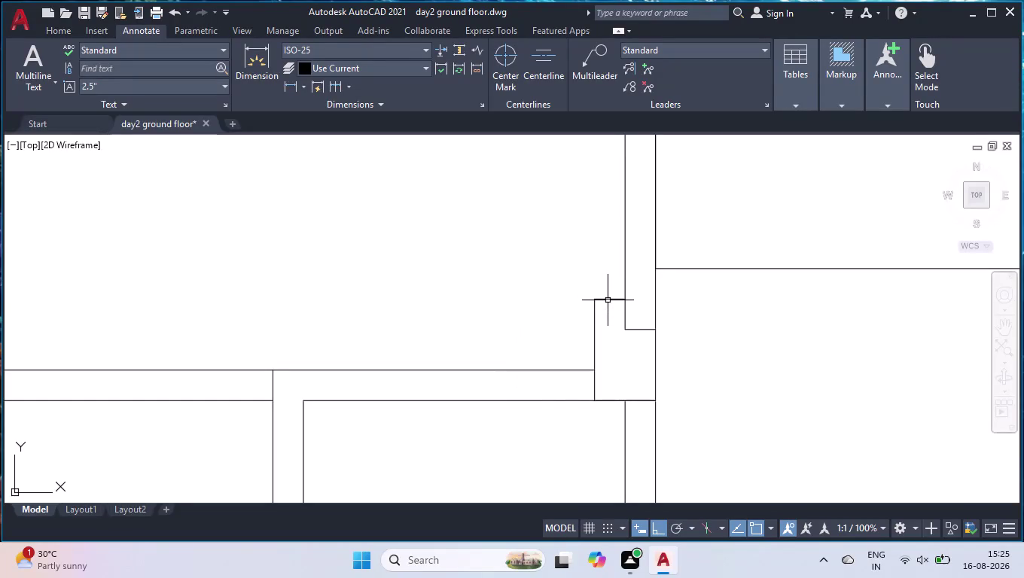
Move the short wall end line up 9" using its midpoint grip.
click(608, 301)
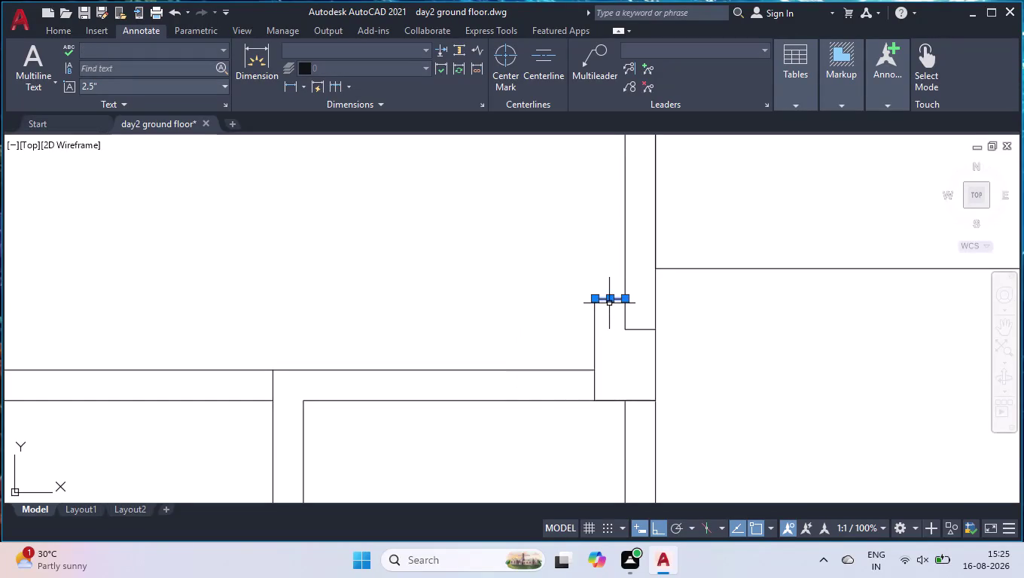
click(609, 297)
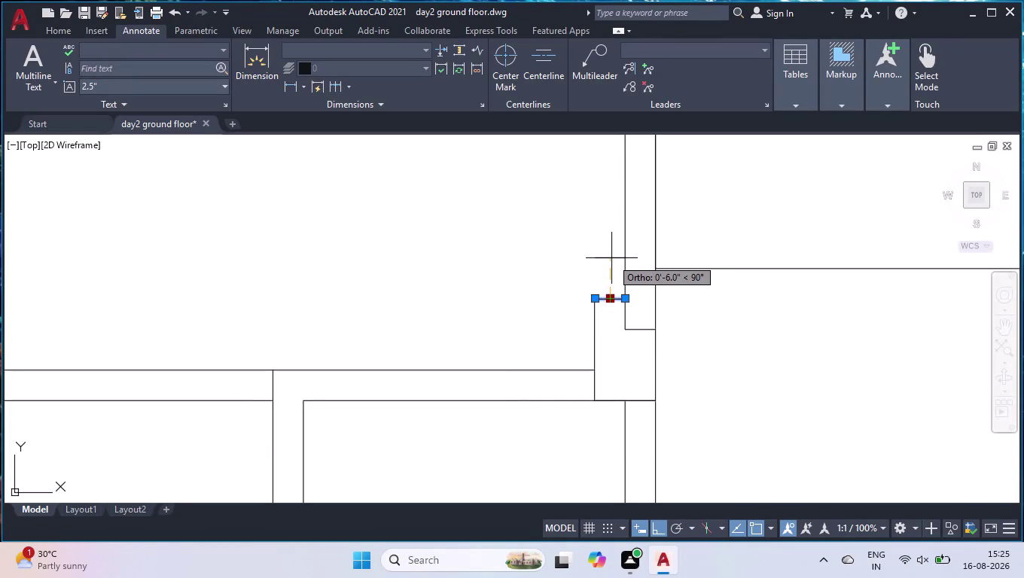
text(9)
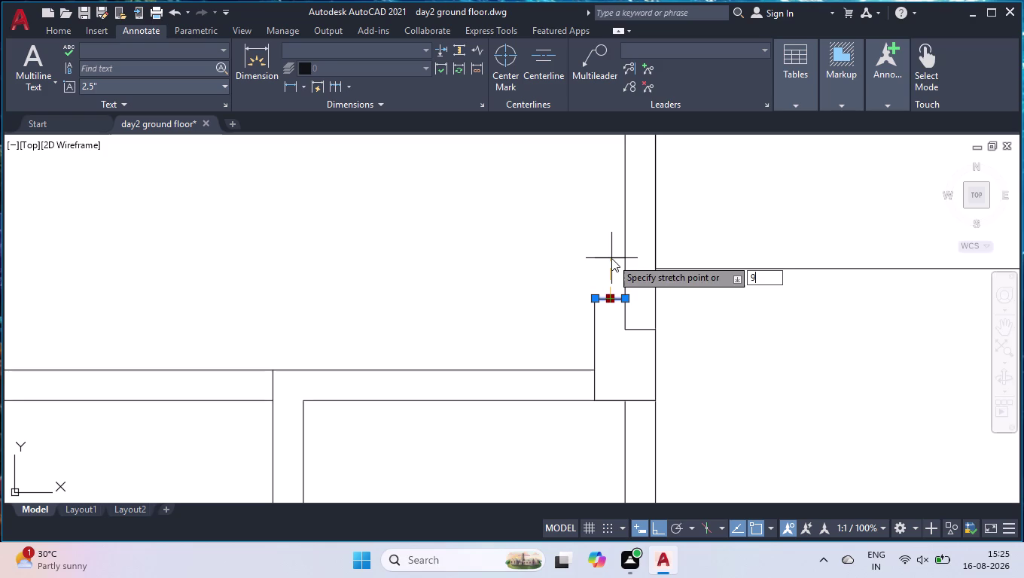
text(")
key(Return)
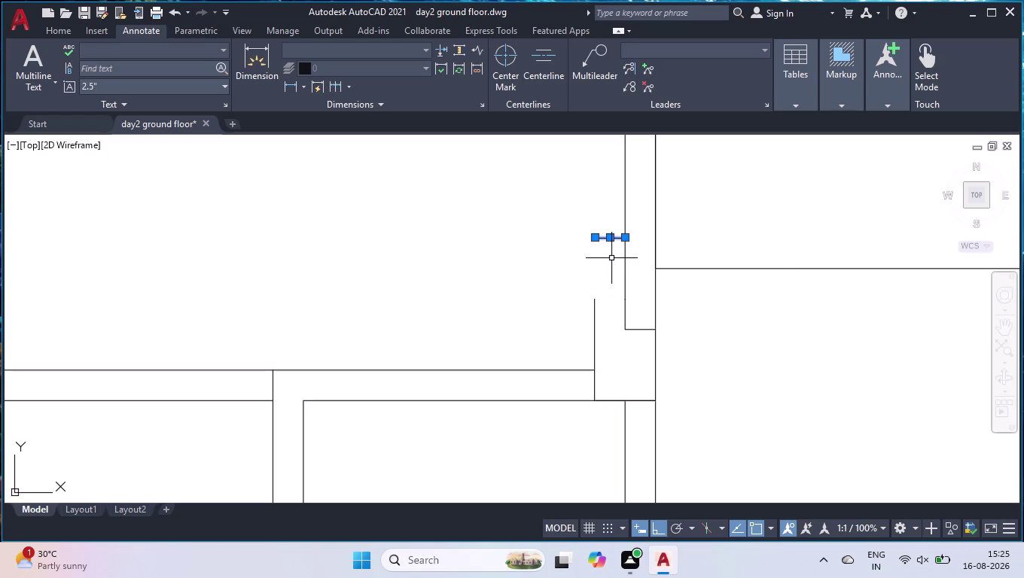
key(space)
Trim away the leftover wall segments around the jog.
key(space)
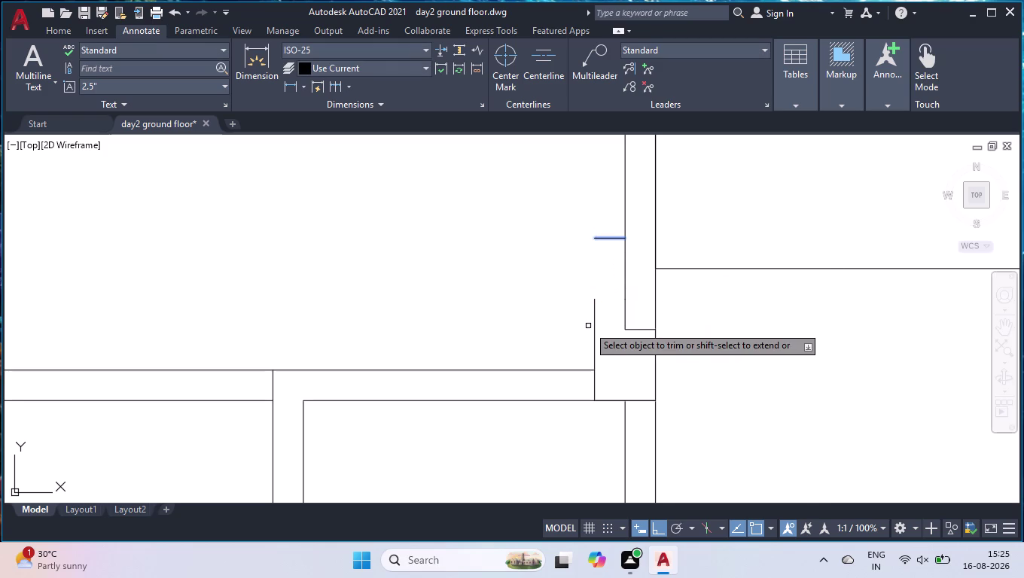
key(space)
click(589, 326)
double_click(601, 327)
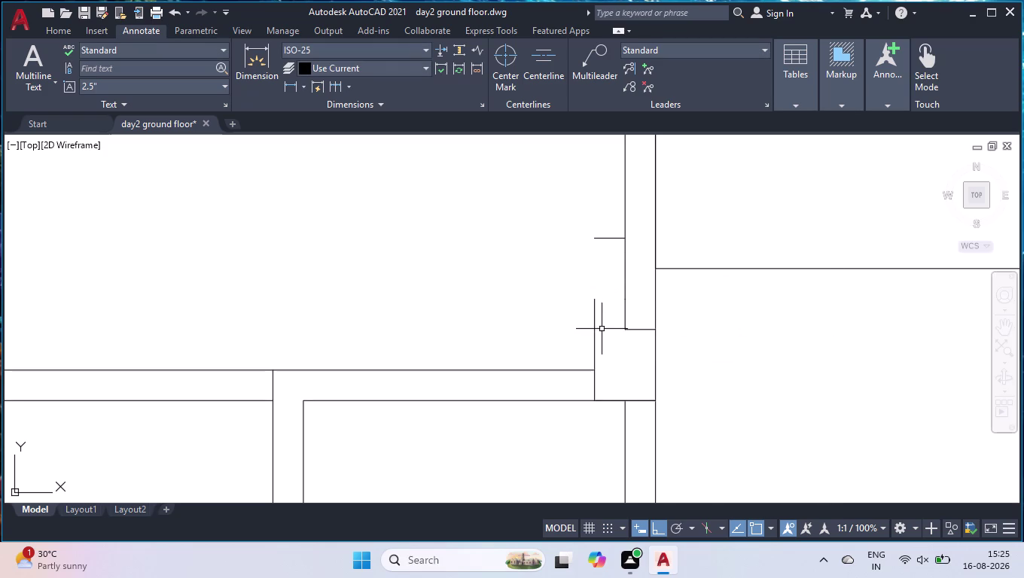
click(584, 341)
click(603, 332)
click(608, 322)
click(576, 333)
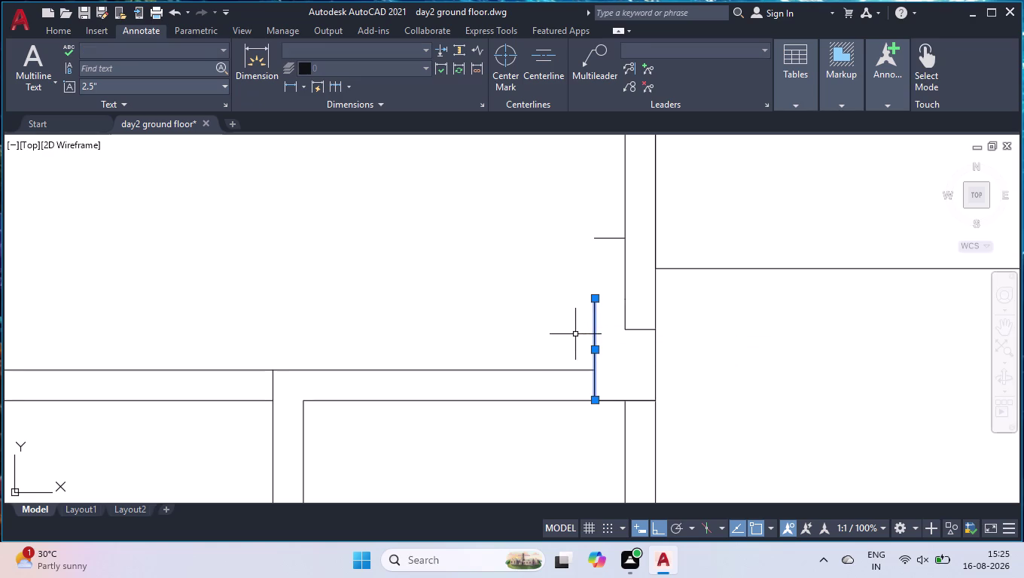
Extend the vertical wall line up to the raised 9" line.
key(e)
key(x)
key(Return)
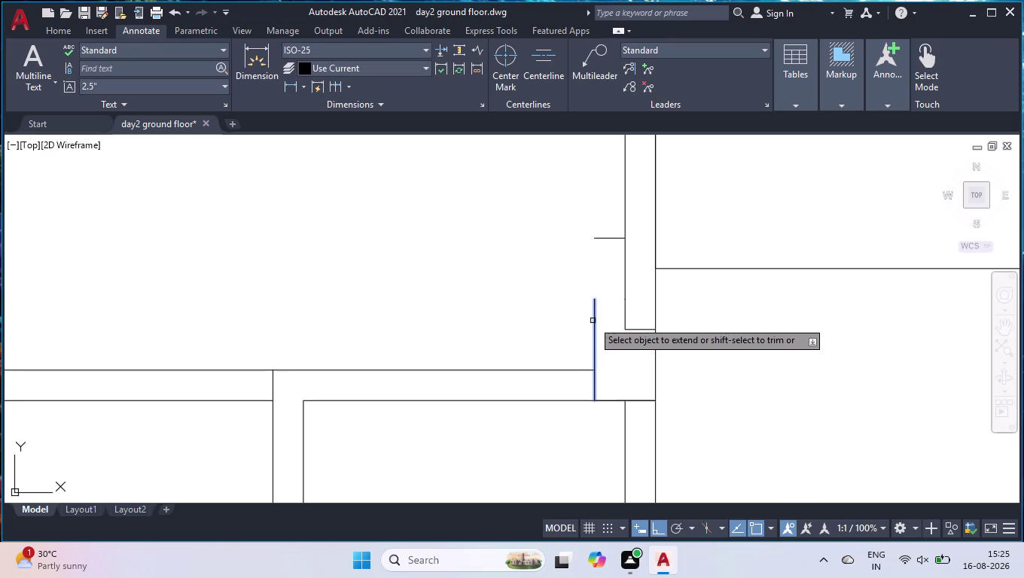
click(593, 321)
key(space)
click(605, 311)
key(space)
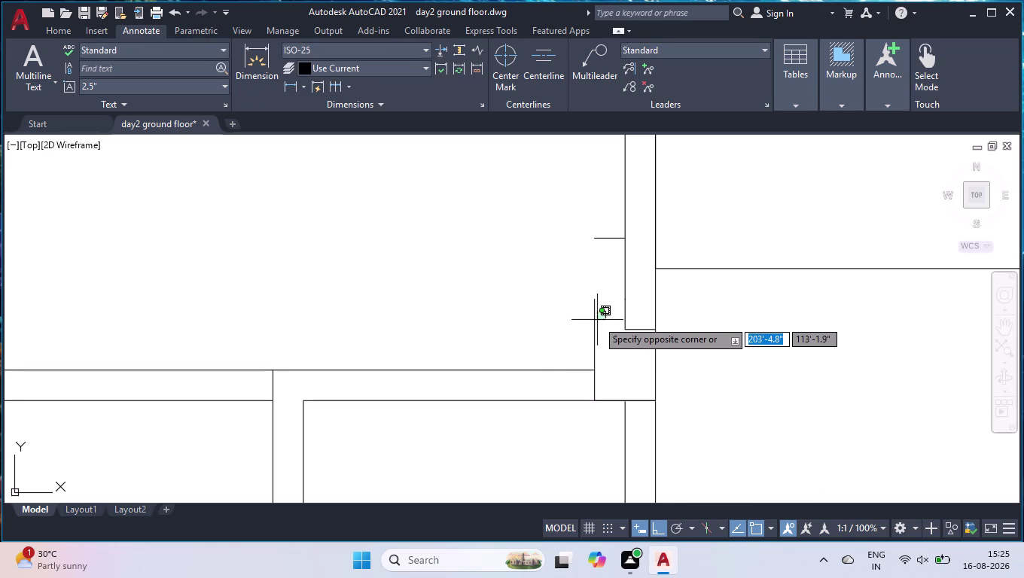
key(space)
key(space)
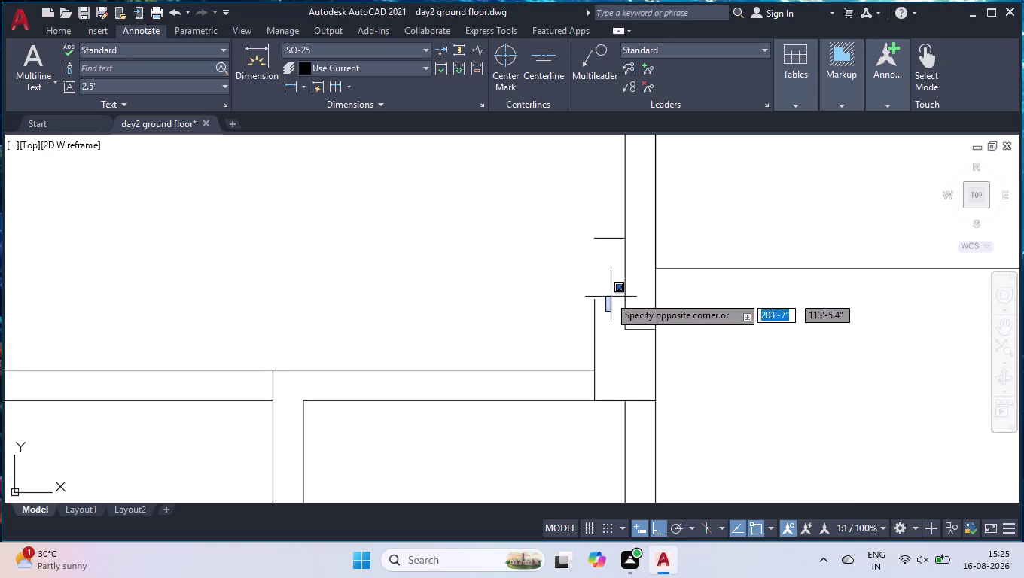
click(605, 288)
key(space)
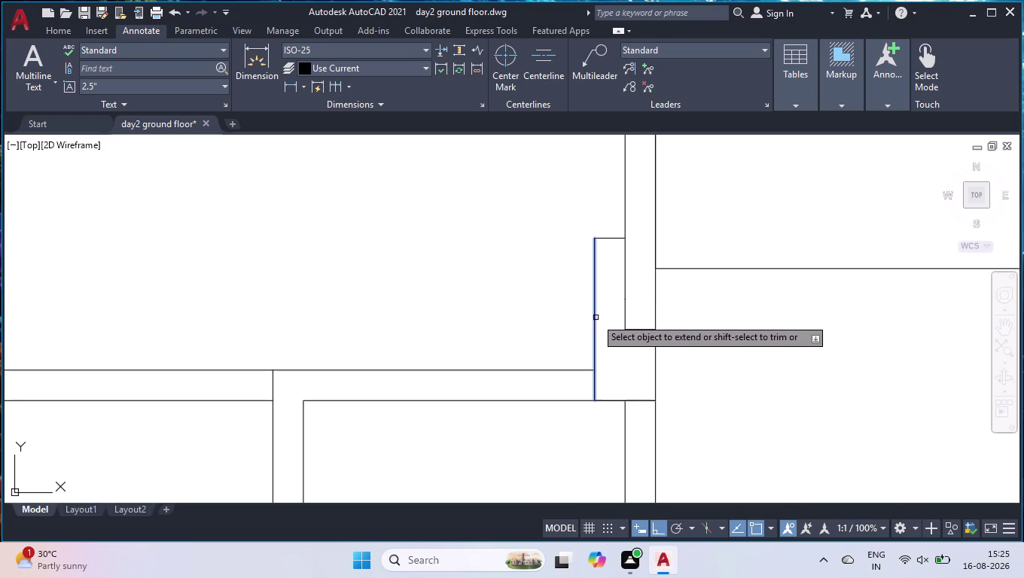
click(596, 318)
key(space)
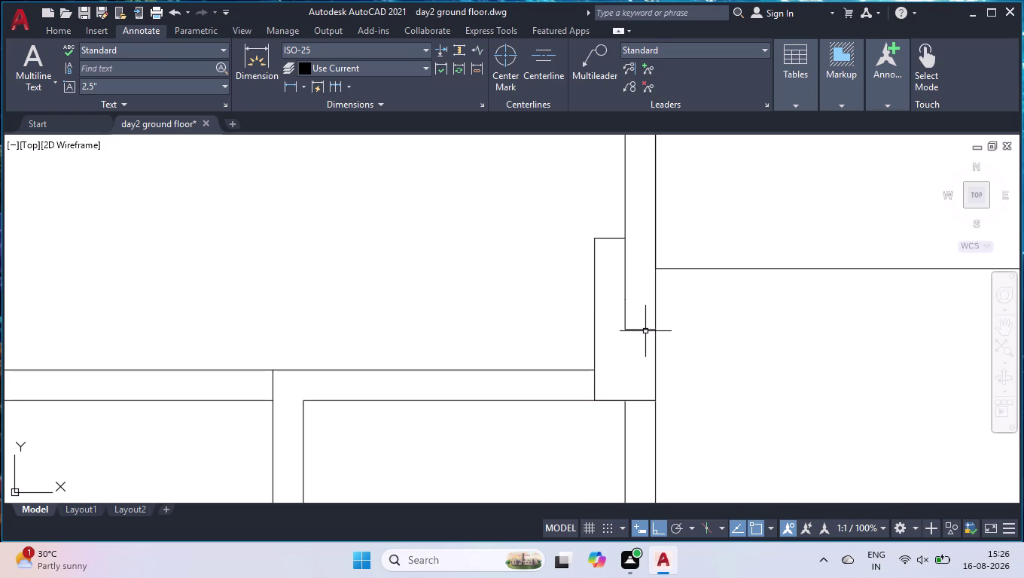
click(646, 331)
click(640, 329)
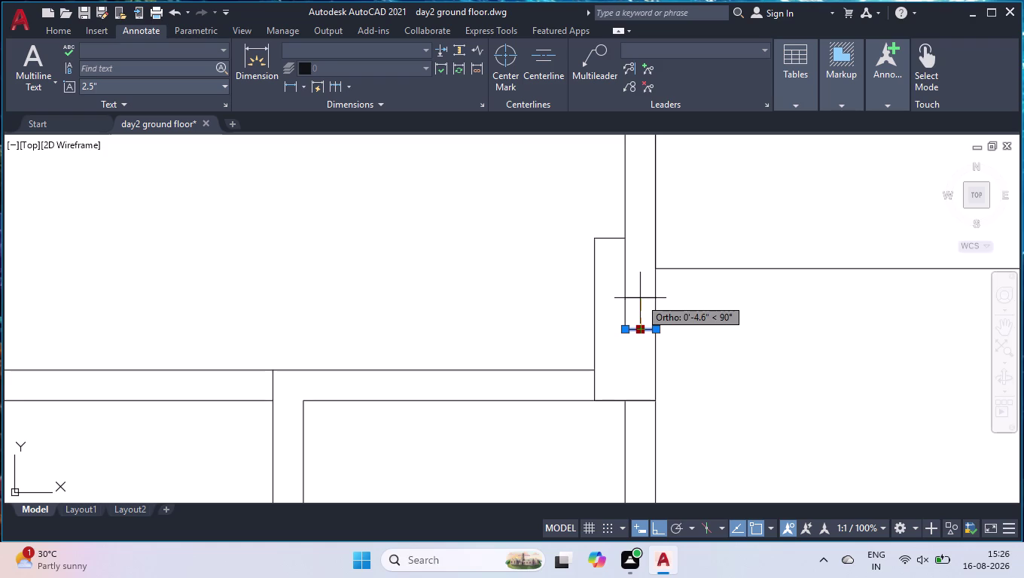
Cancel the grip edit, leaving the short line at the wall step in place.
key(space)
key(space)
key(space)
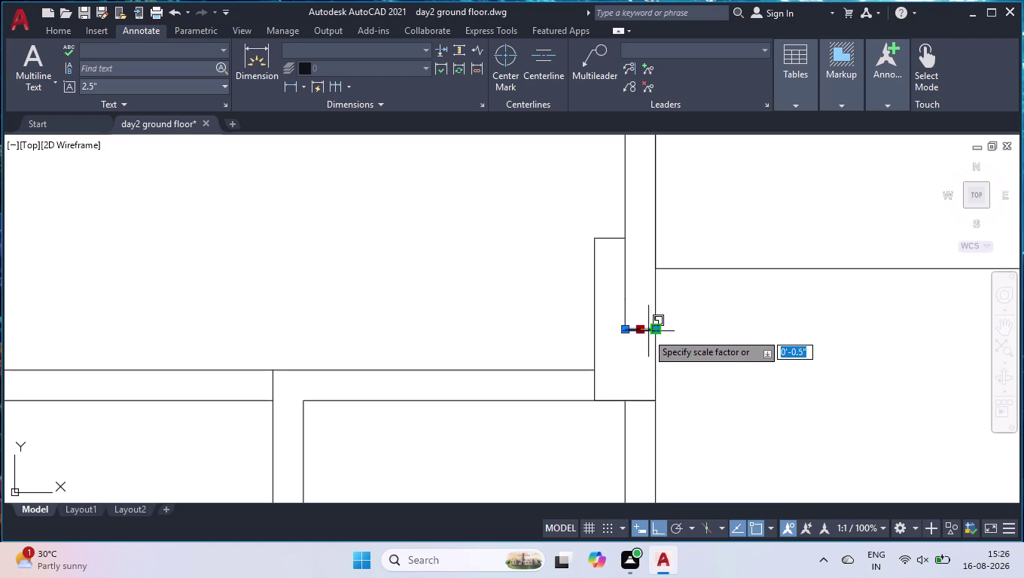
click(638, 331)
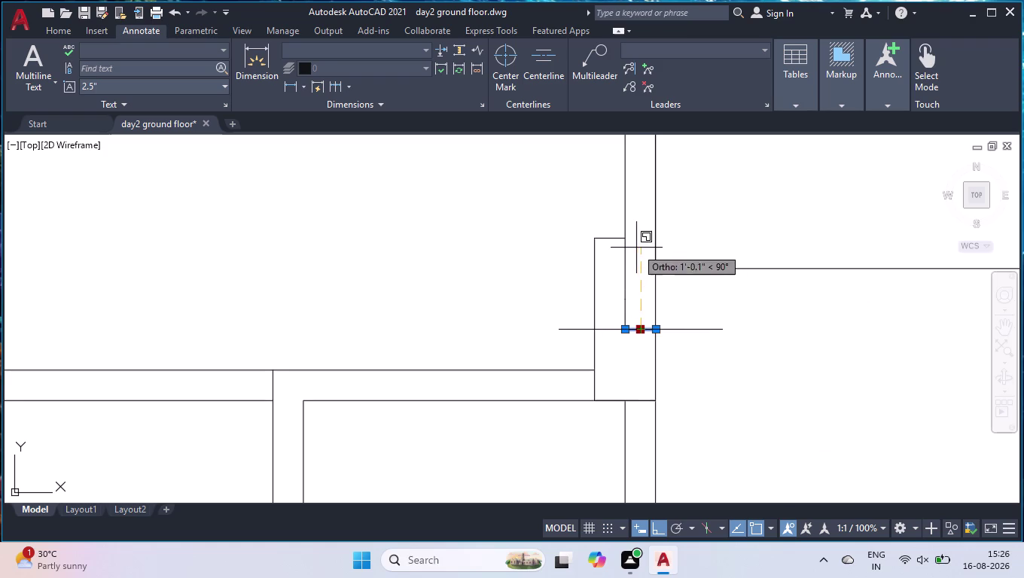
click(642, 330)
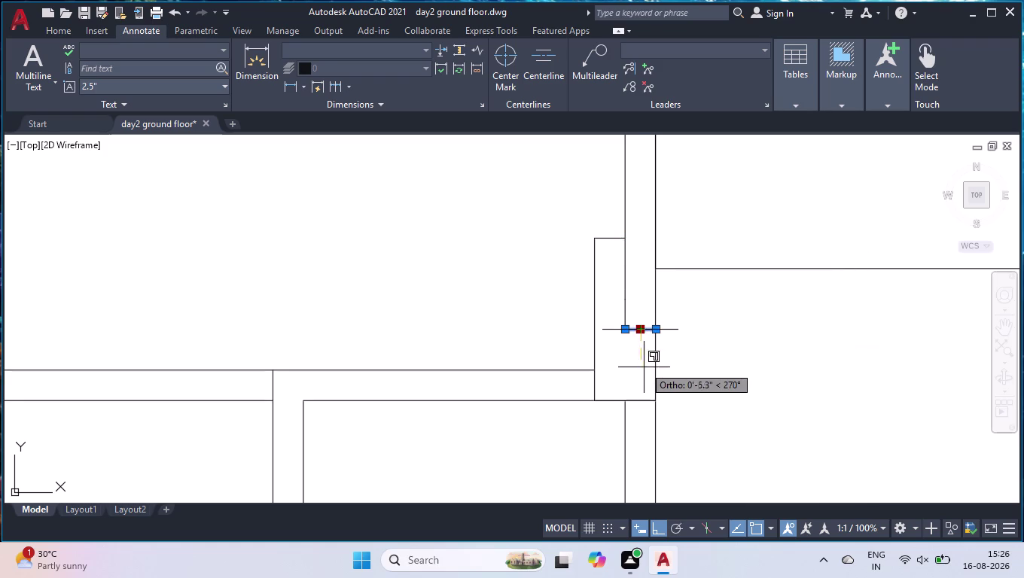
click(641, 352)
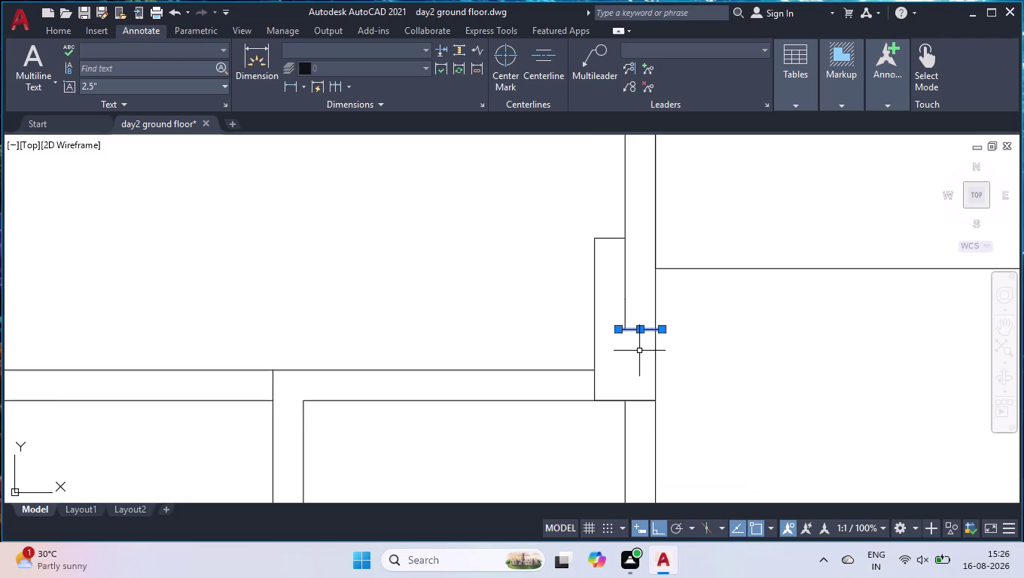
scroll(up, 3)
scroll(up, 3)
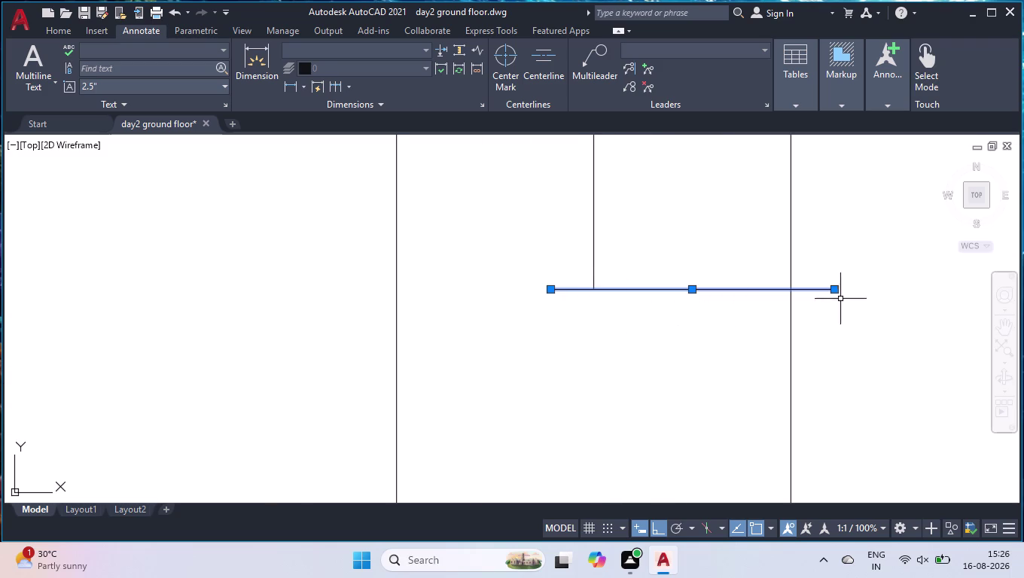
Stretch the short horizontal line's left end onto the wall face.
click(837, 286)
click(795, 287)
click(553, 293)
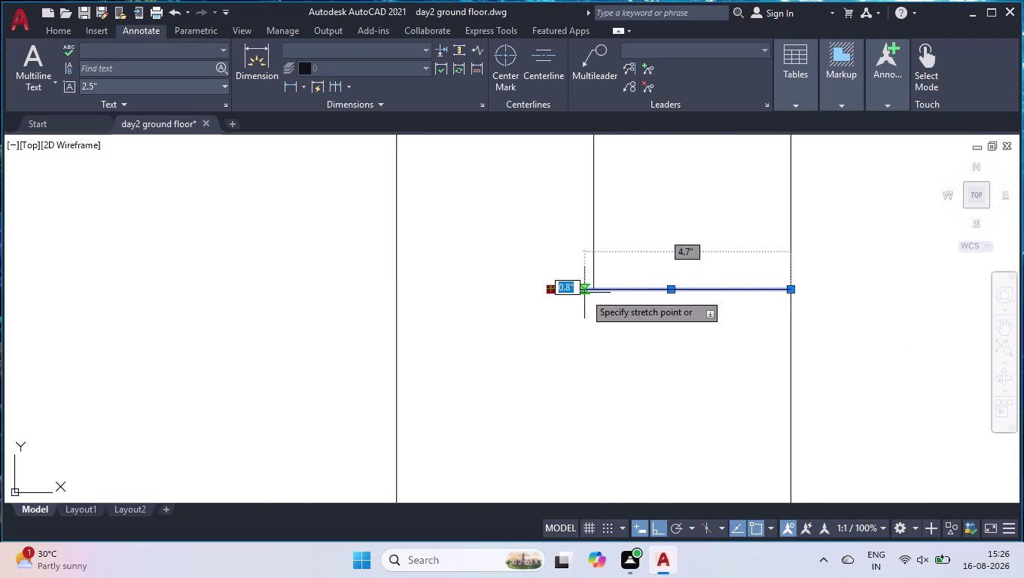
click(593, 291)
click(696, 290)
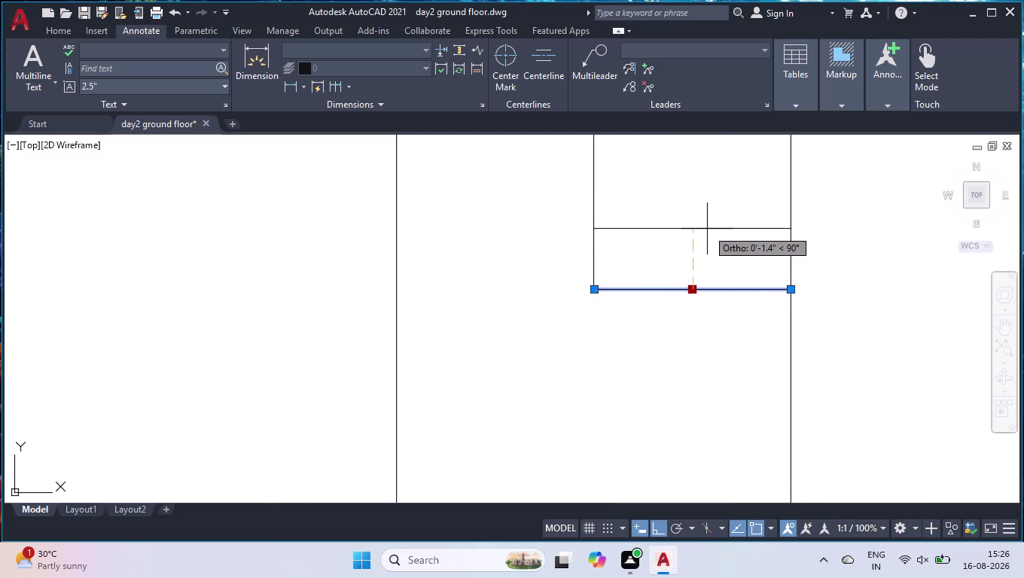
Stretch the line's other end to the adjoining vertical wall intersection, then deselect.
scroll(down, 3)
scroll(down, 3)
scroll(up, 3)
scroll(down, 3)
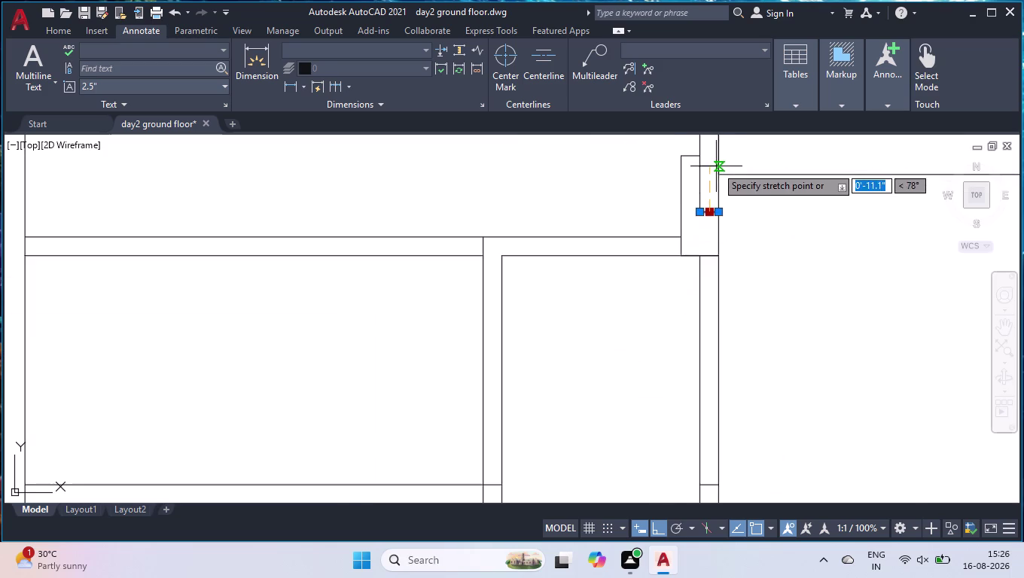
scroll(up, 3)
scroll(up, 3)
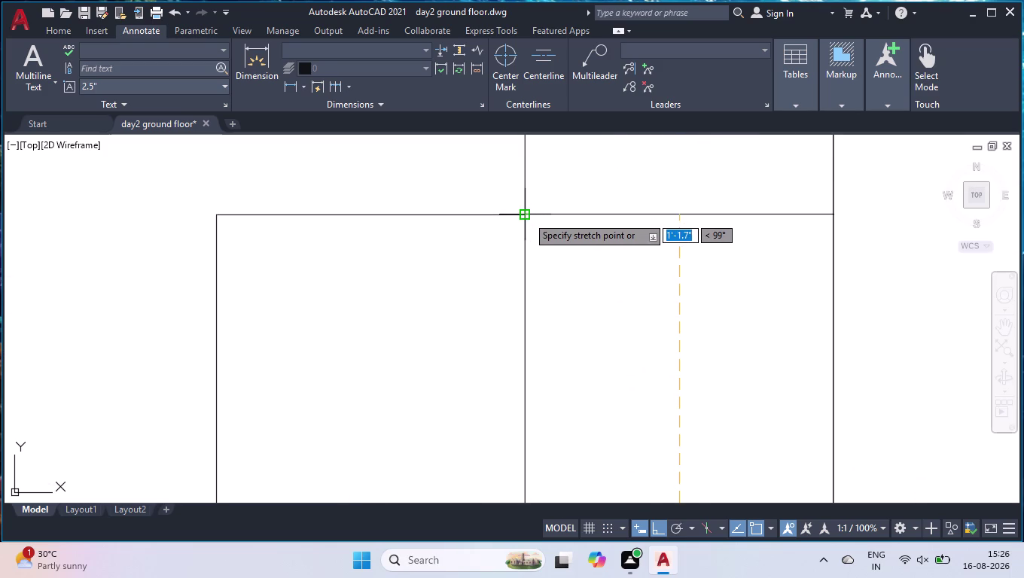
click(678, 214)
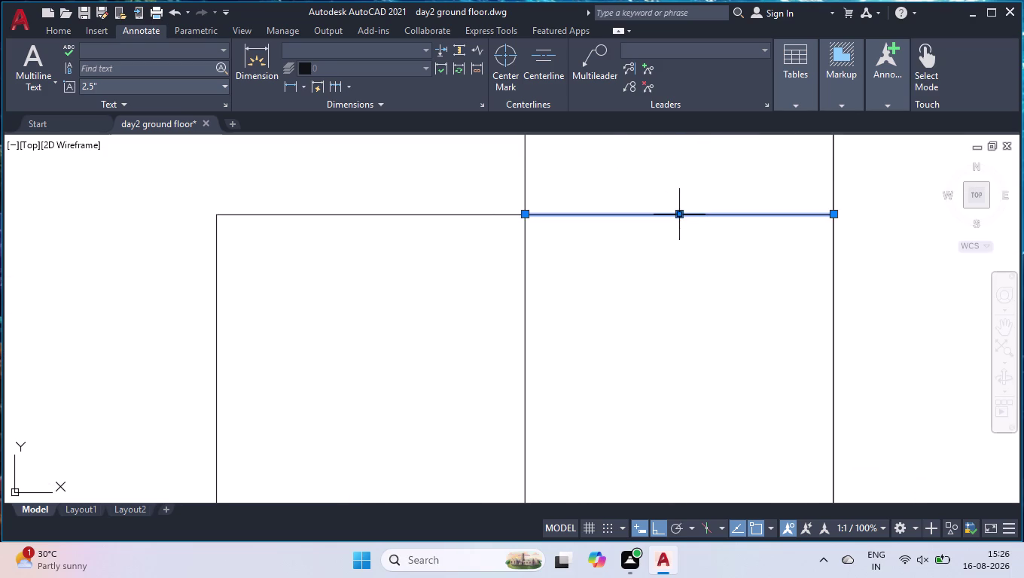
key(space)
key(space)
key(space)
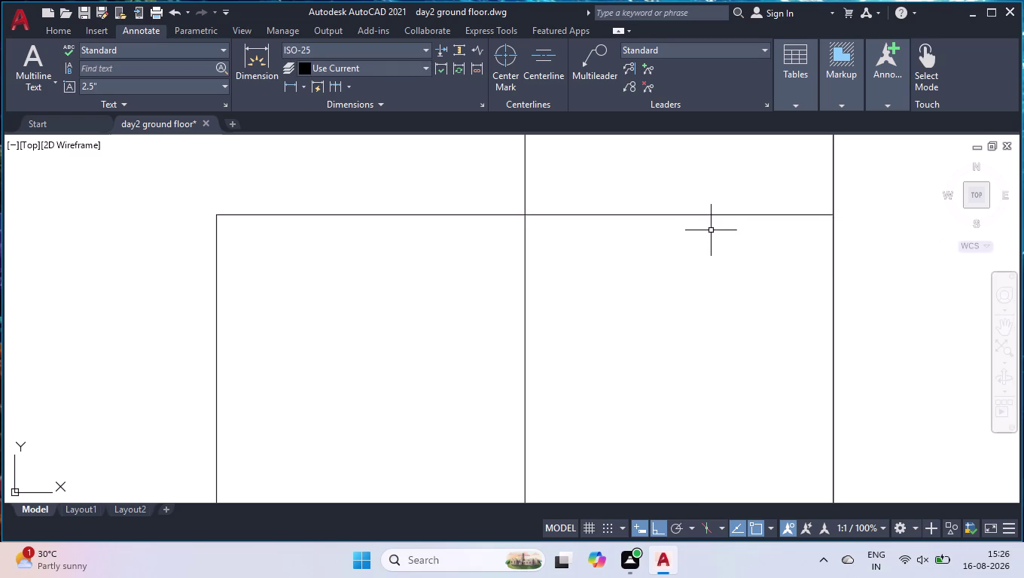
scroll(down, 3)
scroll(up, 3)
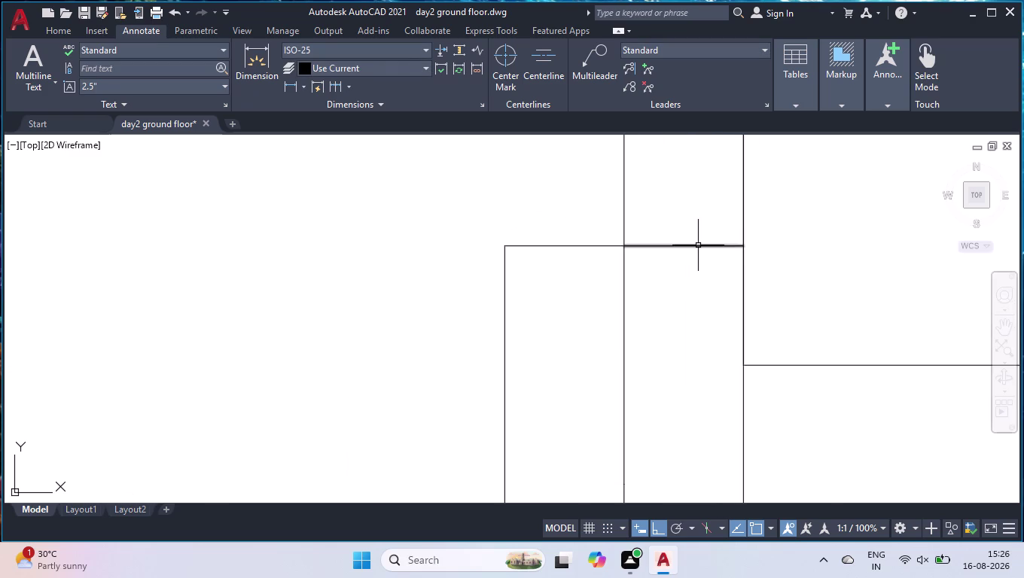
Move the short wall line down 4.5" by its midpoint grip.
click(698, 245)
click(682, 243)
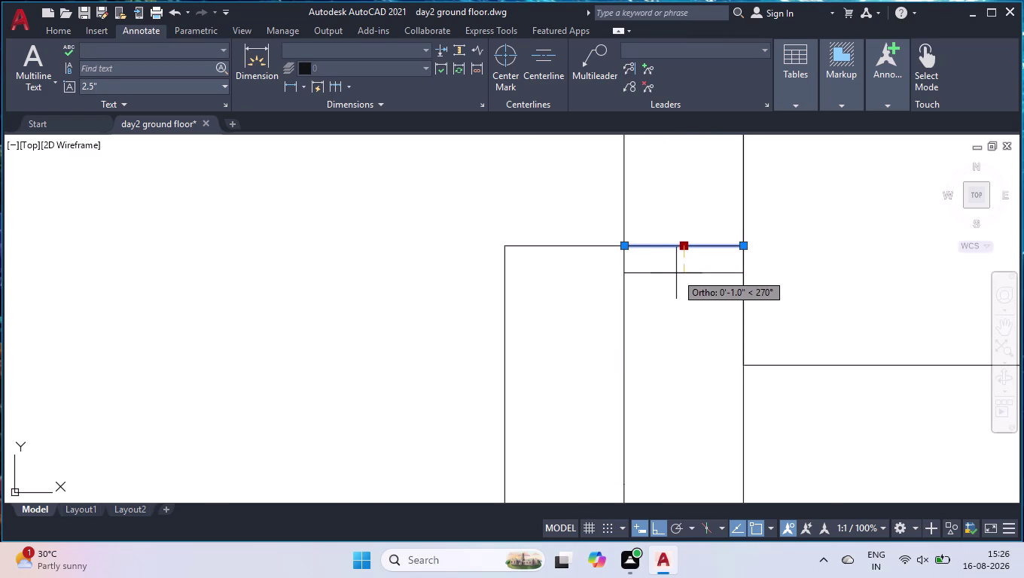
key(4)
text(.5)
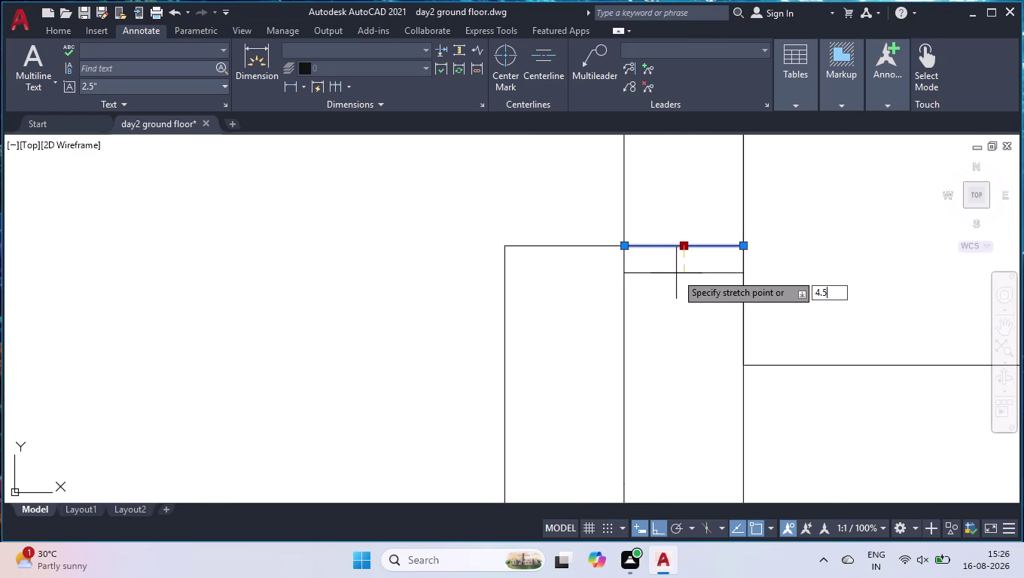
text(")
key(Return)
key(space)
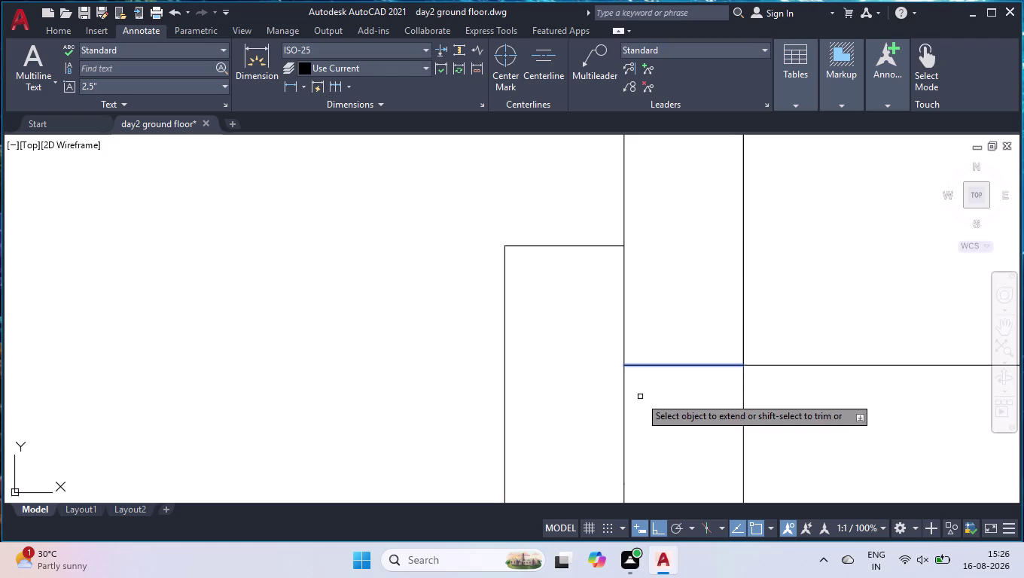
Extend the vertical wall line to the moved 4.5" line.
key(space)
key(space)
click(640, 397)
key(space)
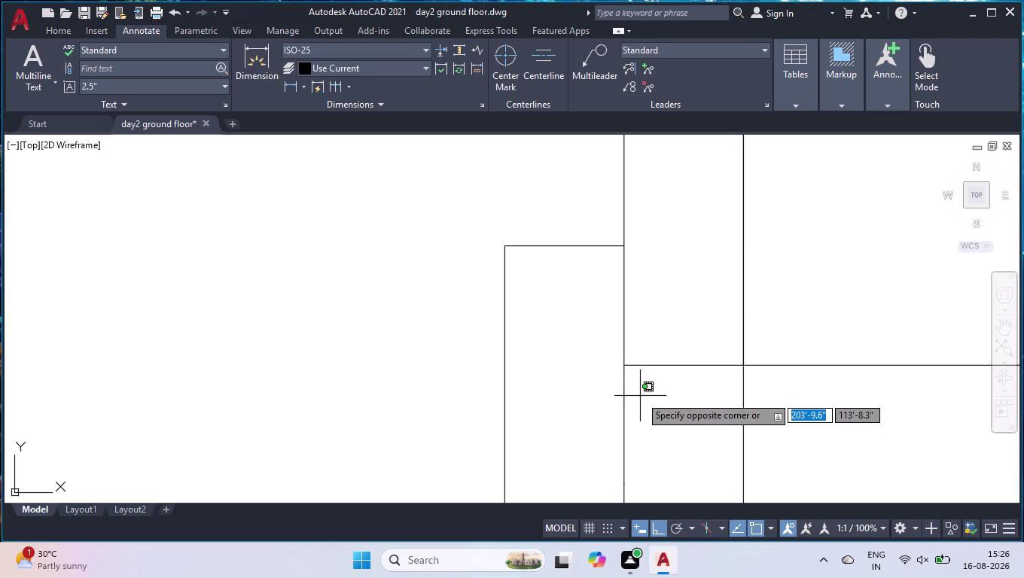
scroll(down, 3)
click(653, 404)
scroll(down, 3)
scroll(down, 3)
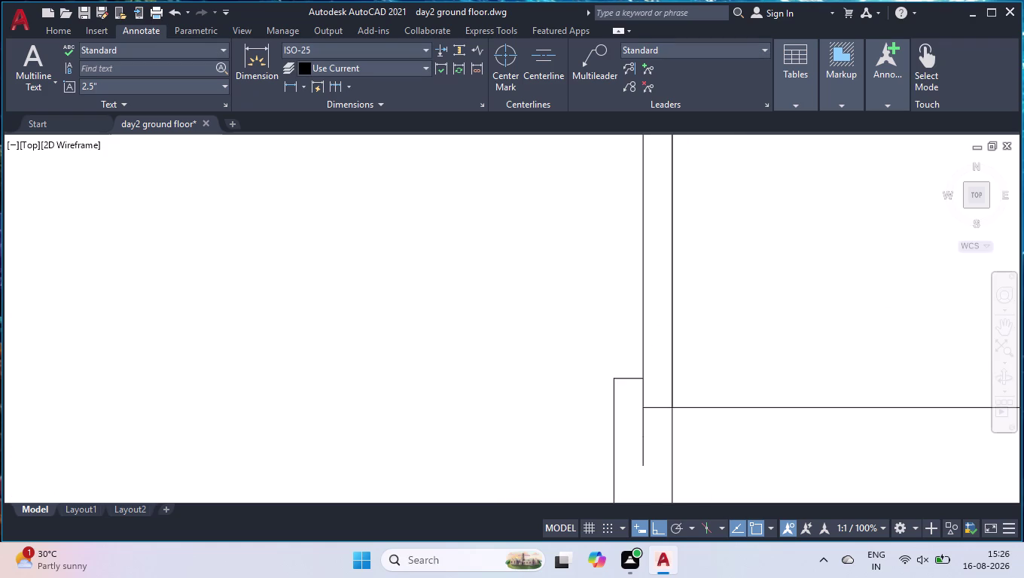
scroll(up, 3)
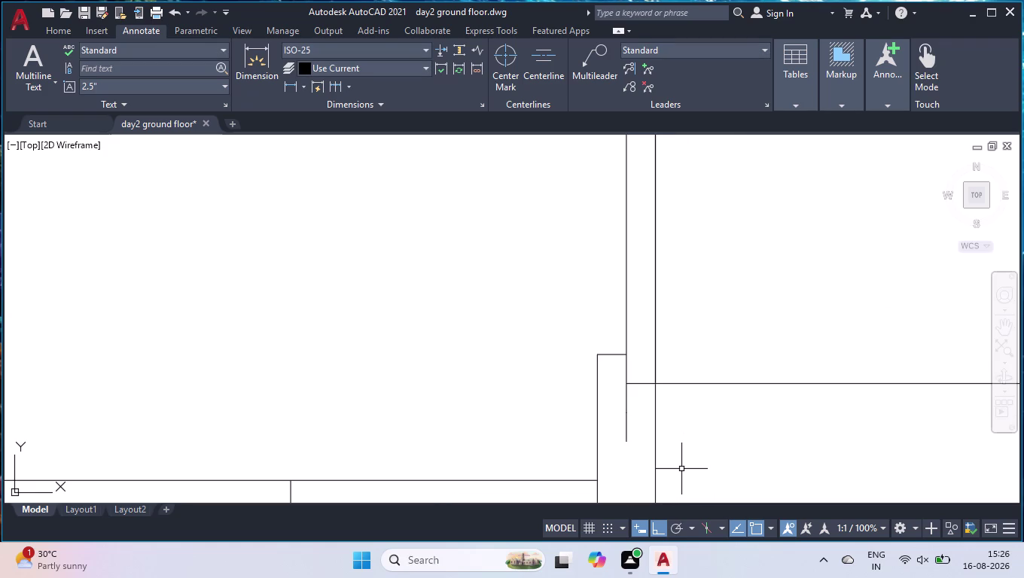
Trim the leftover vertical segment with a fence to form the jamb.
text(tr)
key(Return)
click(621, 414)
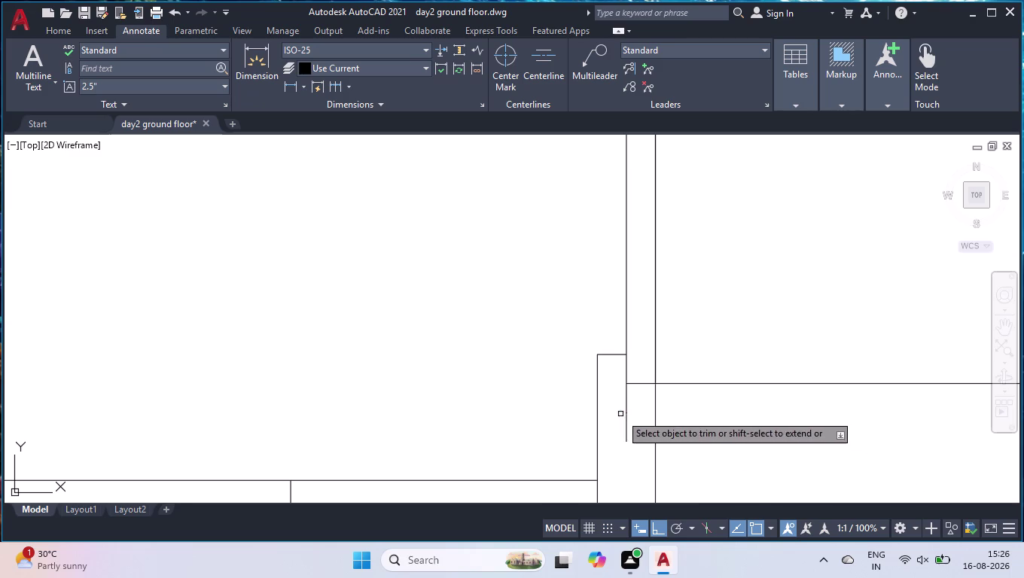
click(637, 405)
click(638, 410)
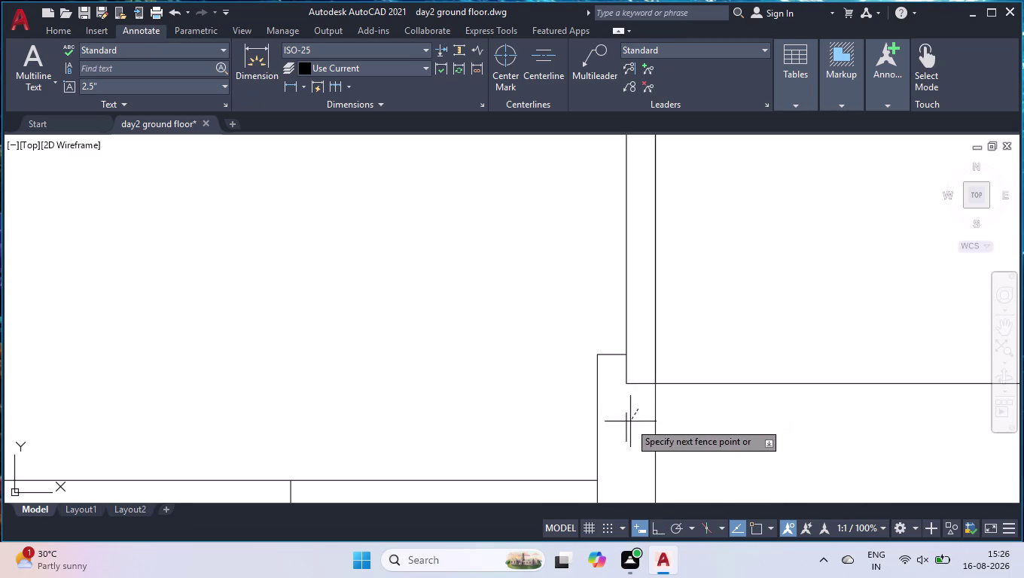
click(624, 426)
key(space)
scroll(down, 3)
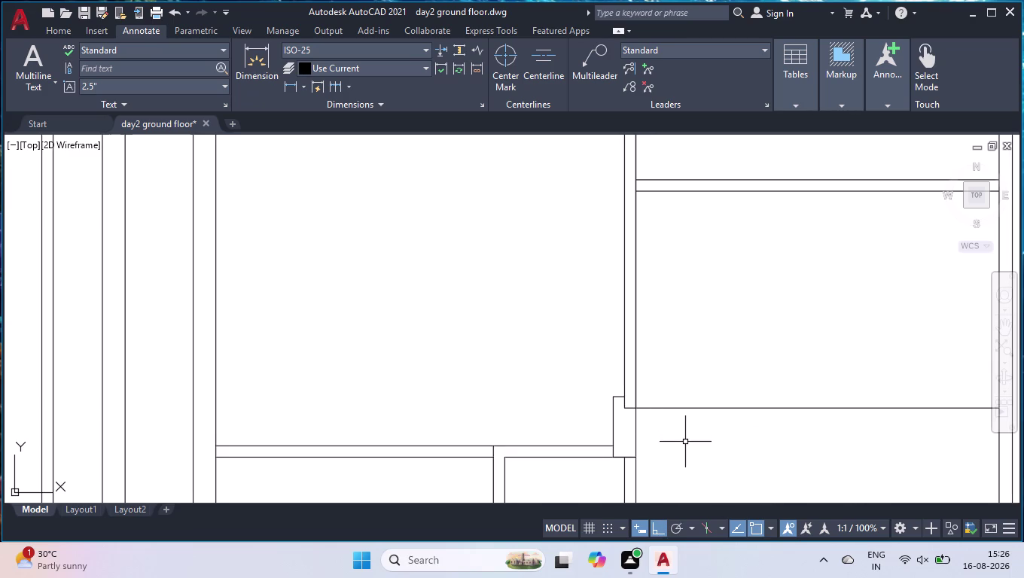
scroll(up, 3)
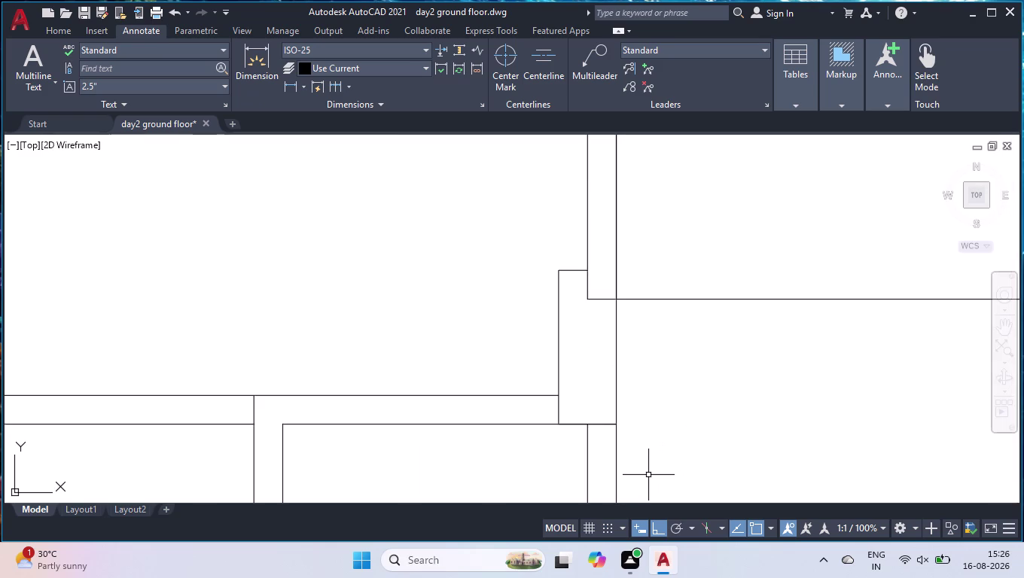
text(dli)
key(Return)
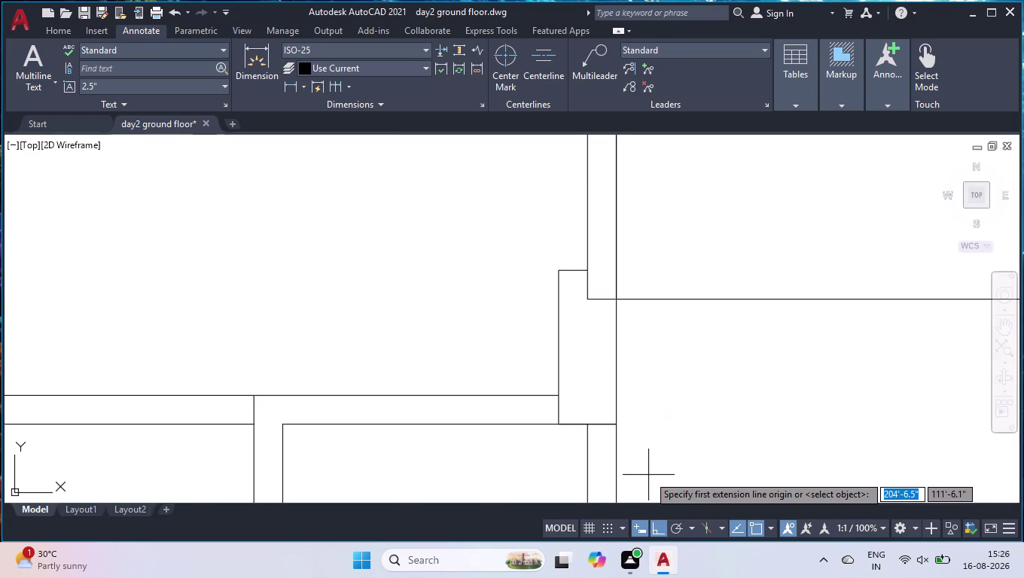
click(561, 424)
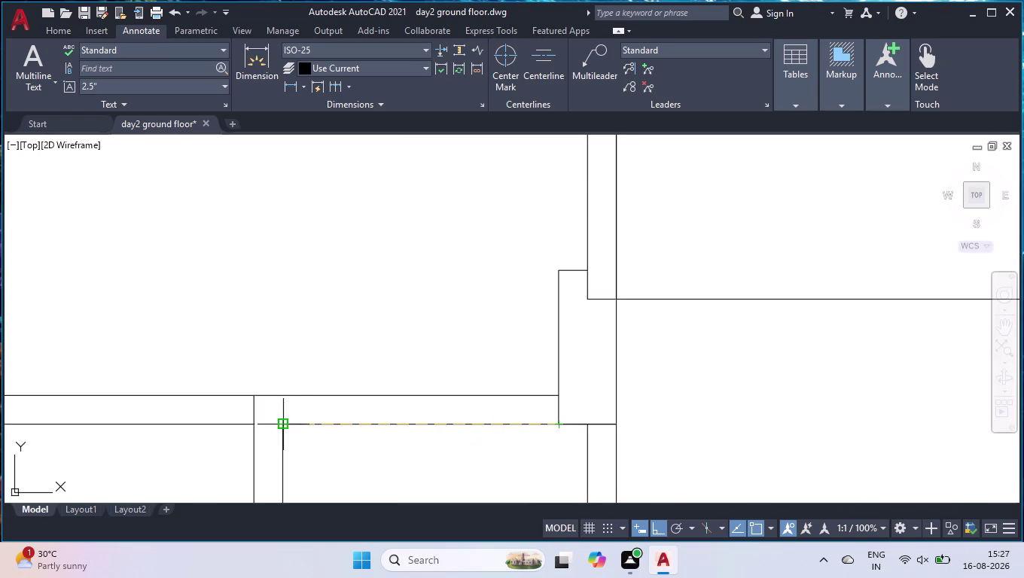
click(280, 427)
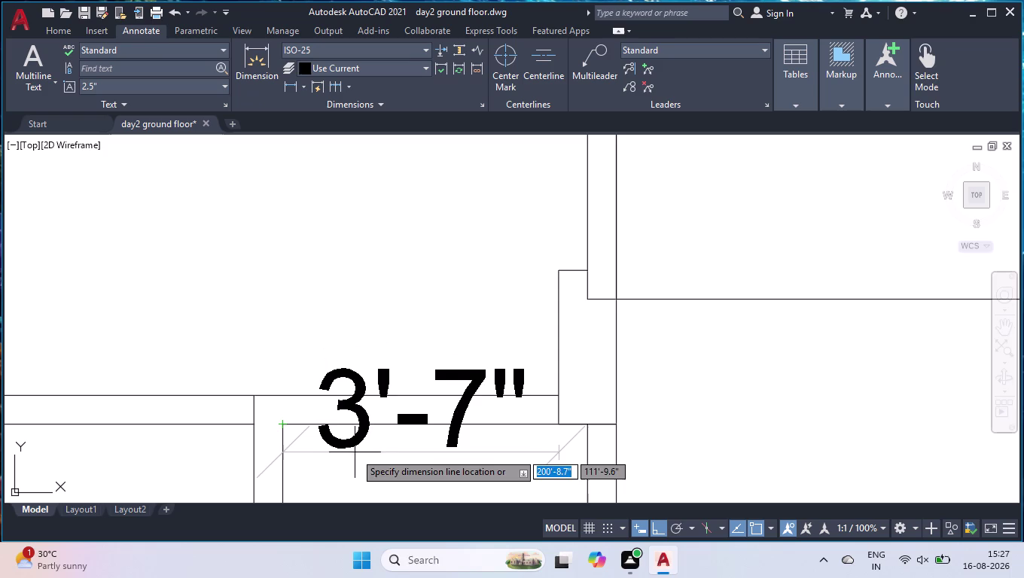
click(355, 452)
click(378, 453)
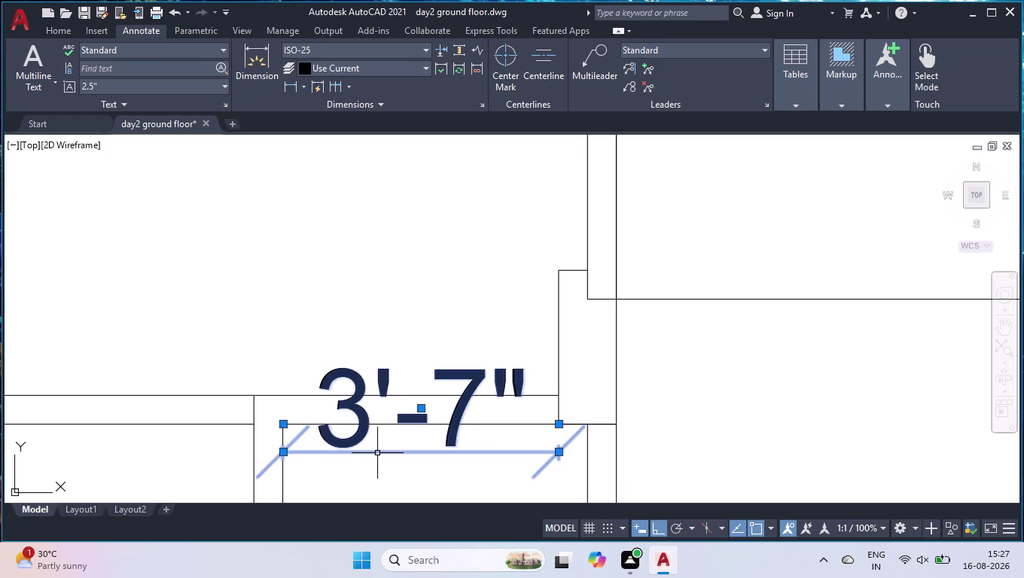
key(Delete)
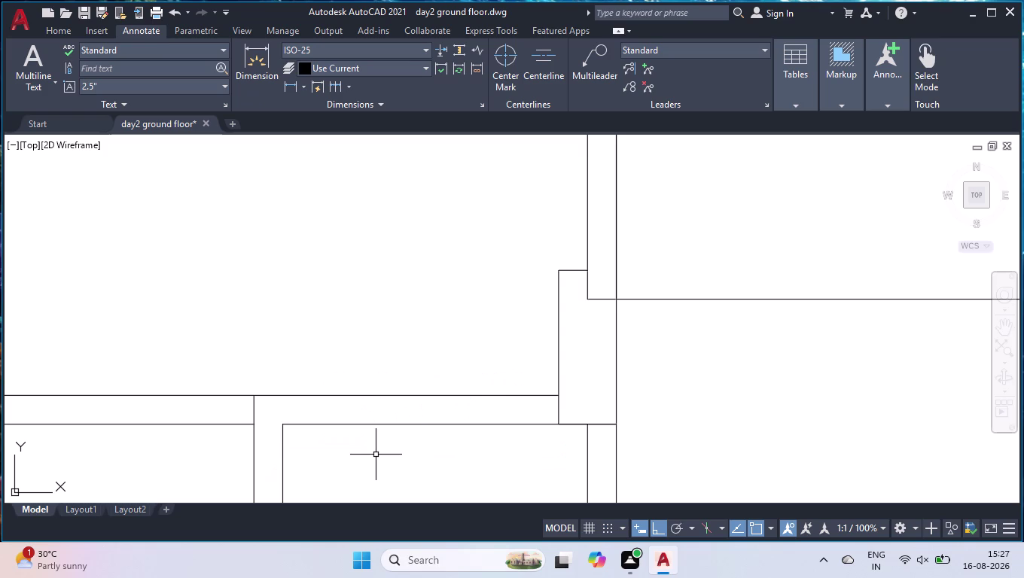
scroll(down, 3)
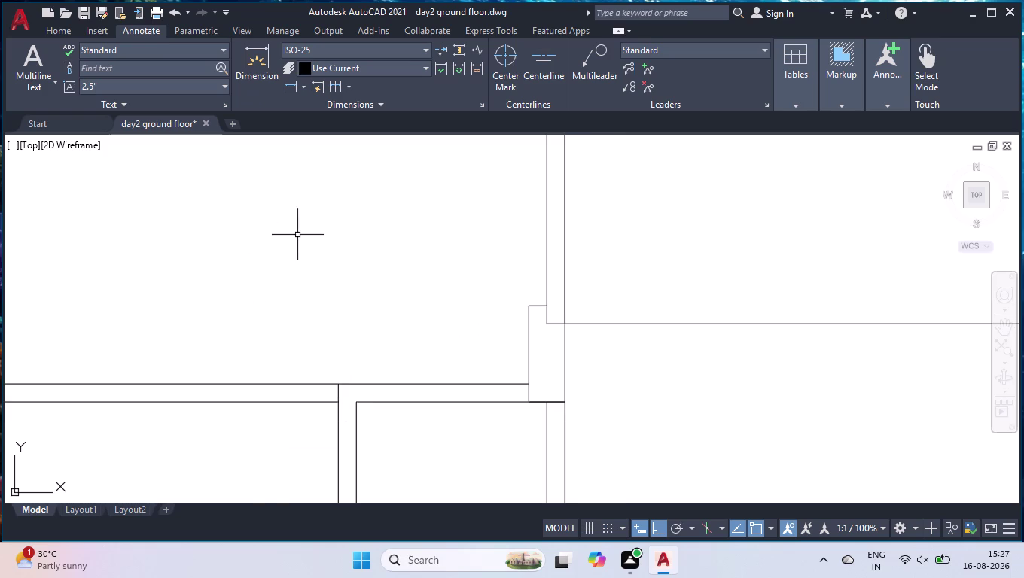